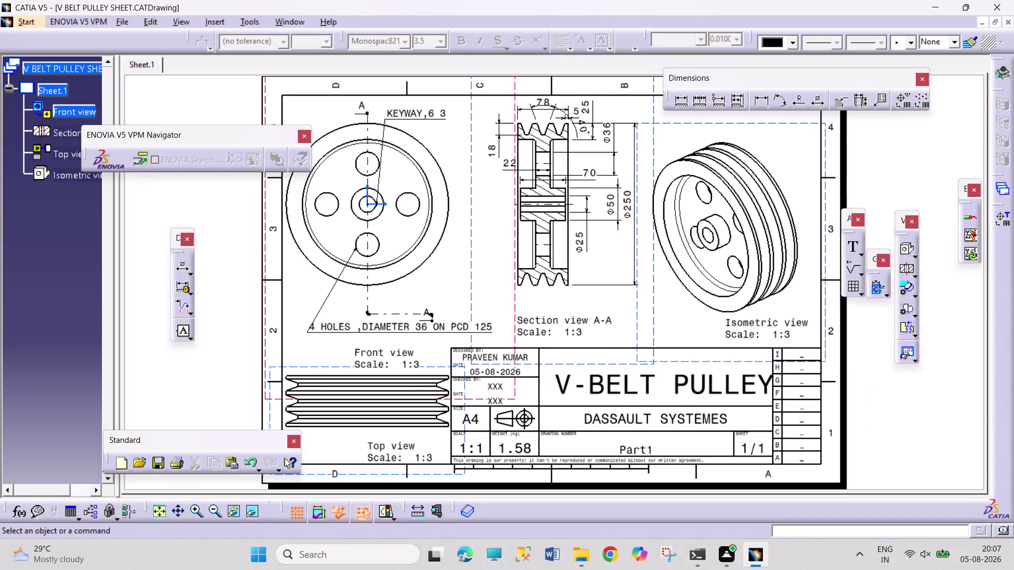
Close the V-belt pulley CATDrawing and CATPart windows.
drag(869, 379, 941, 436)
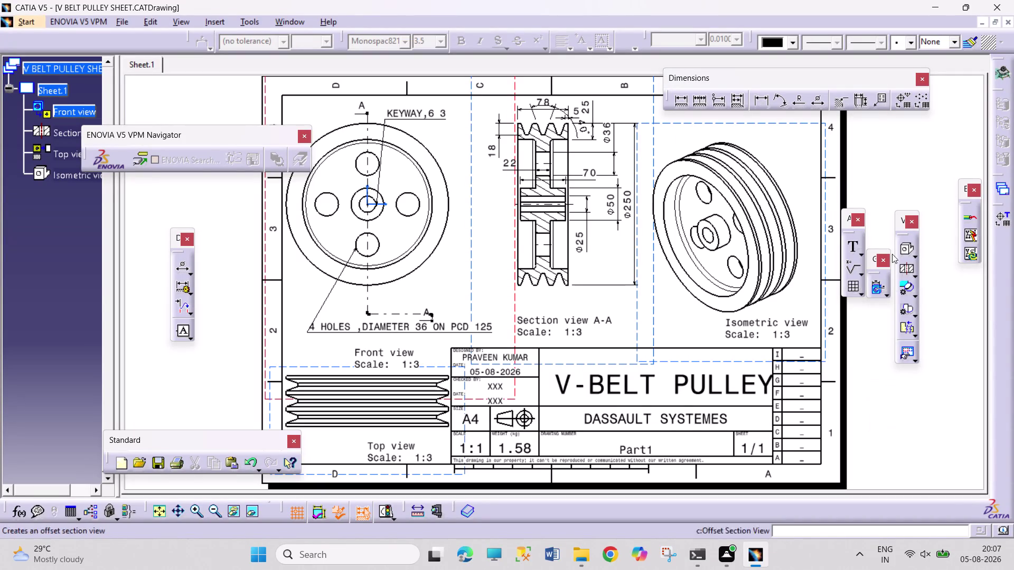
click(1007, 20)
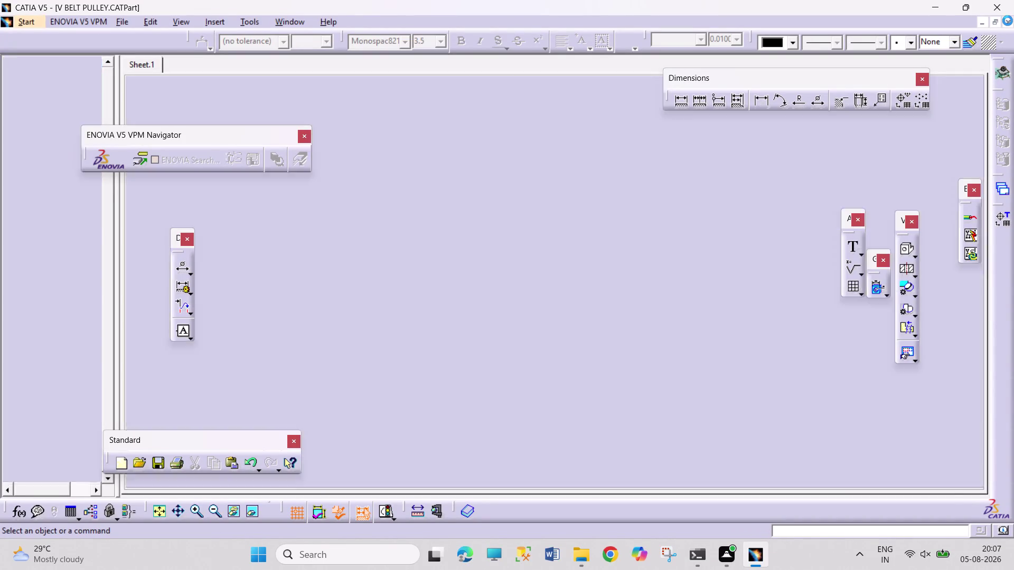
click(1008, 22)
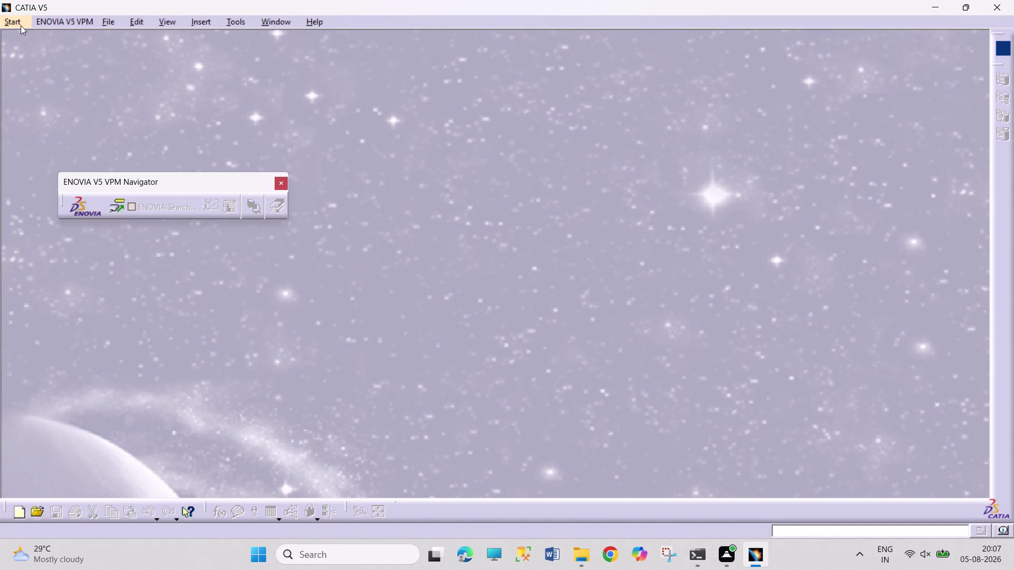
Create a new part from Start > Mechanical Design > Part Design.
click(21, 25)
click(35, 49)
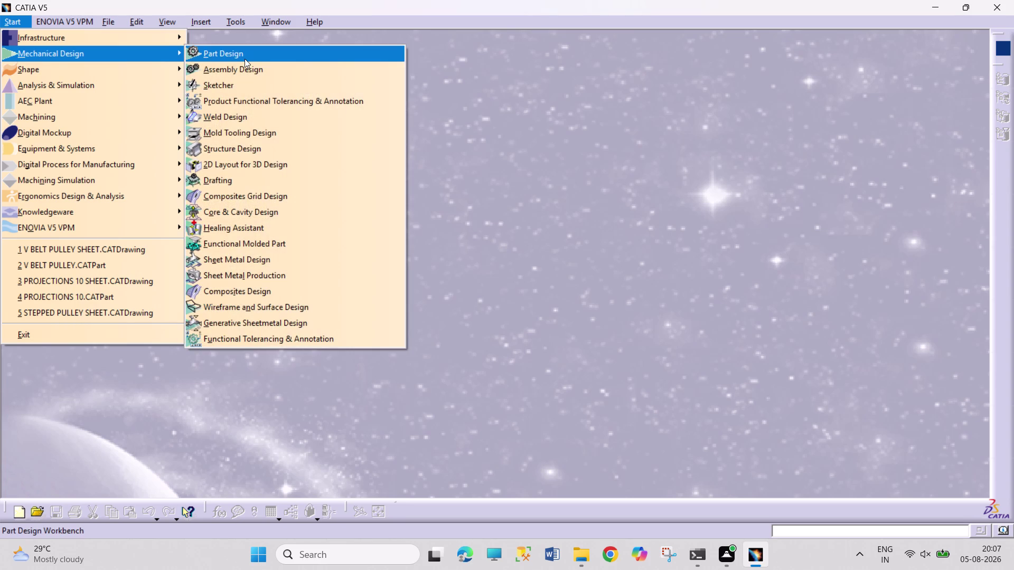
click(457, 89)
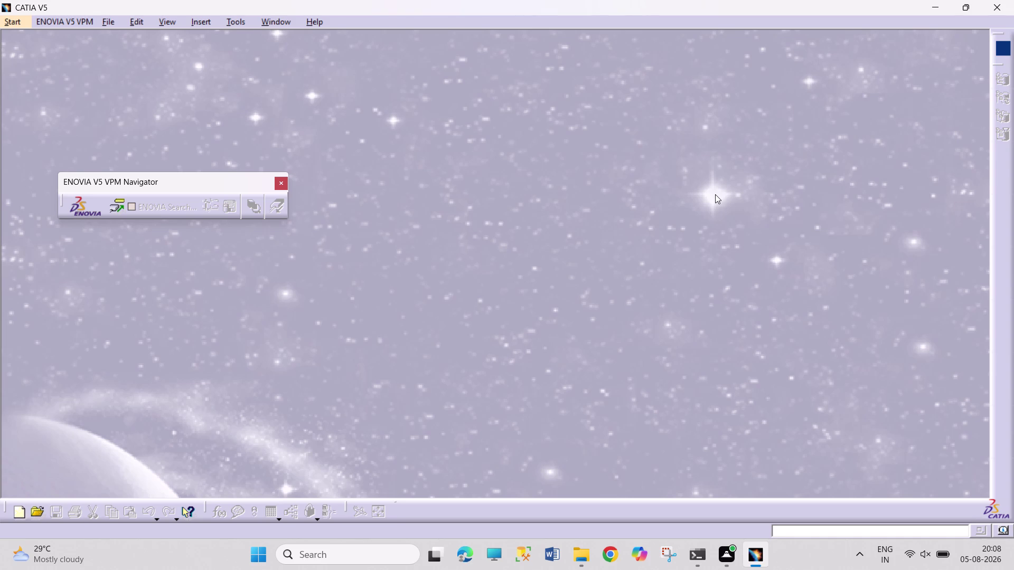
drag(482, 121, 564, 212)
drag(612, 82, 634, 168)
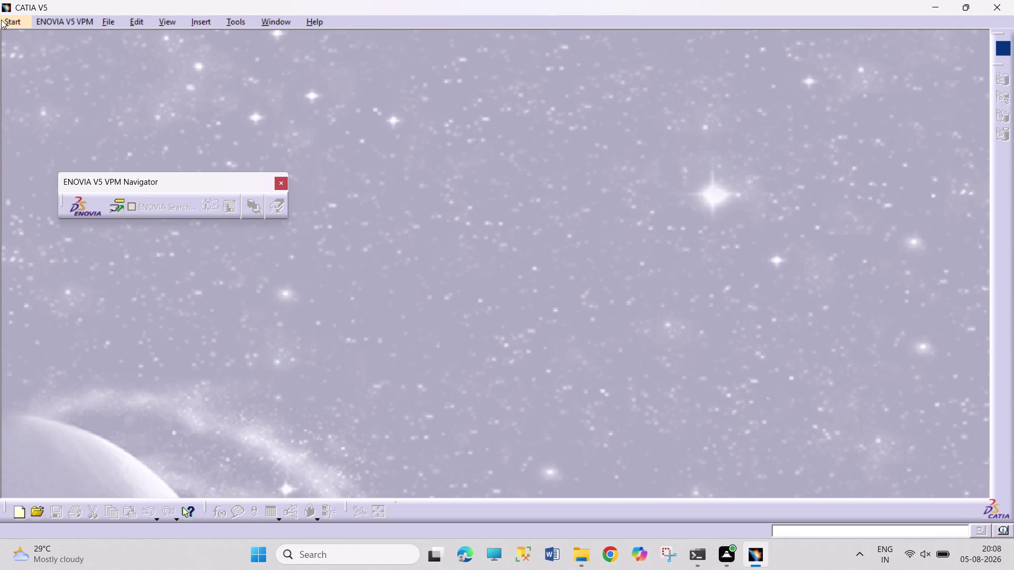
click(11, 23)
click(24, 54)
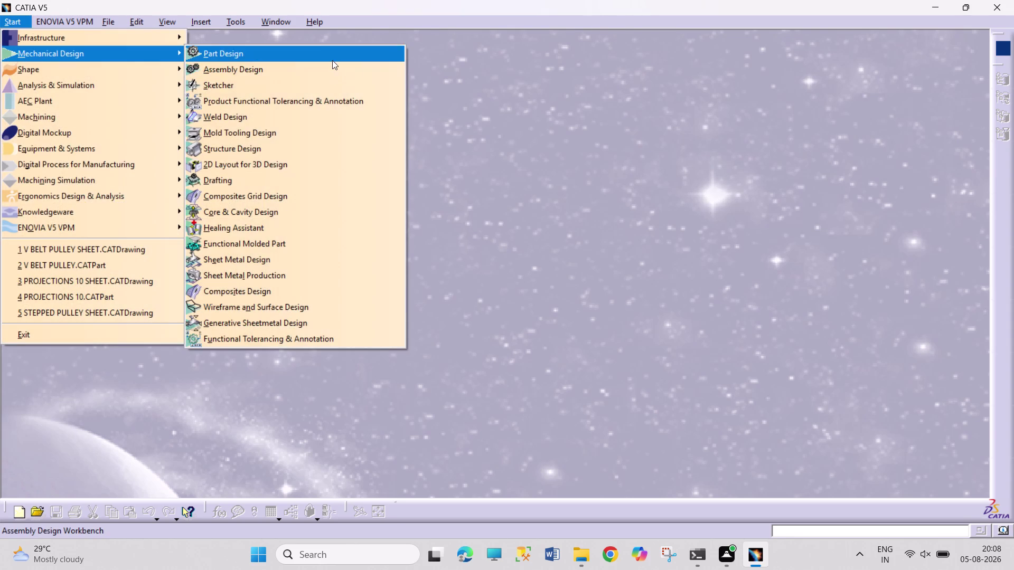
click(333, 60)
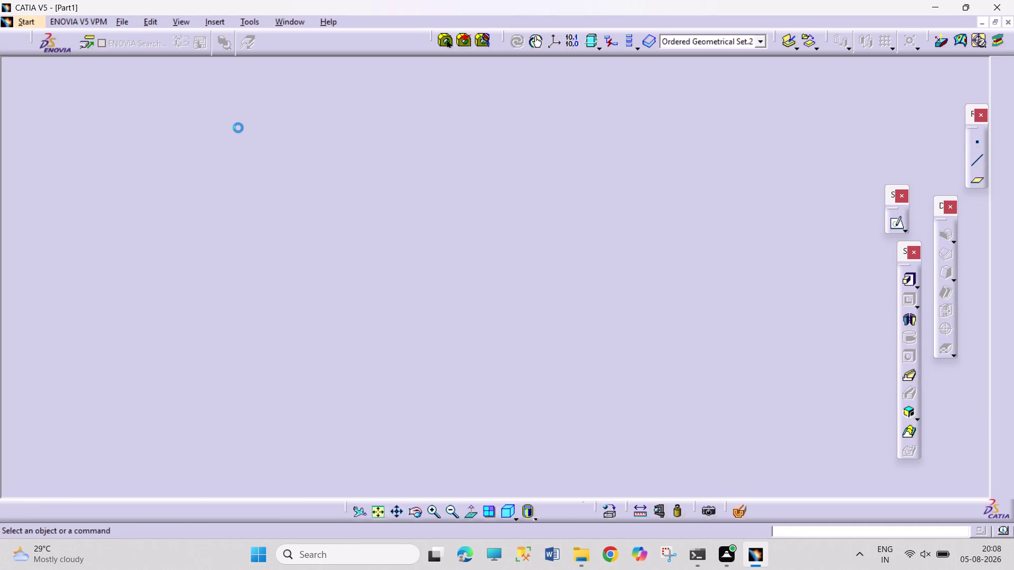
Open a new sketch on a chosen reference plane.
drag(234, 107, 525, 405)
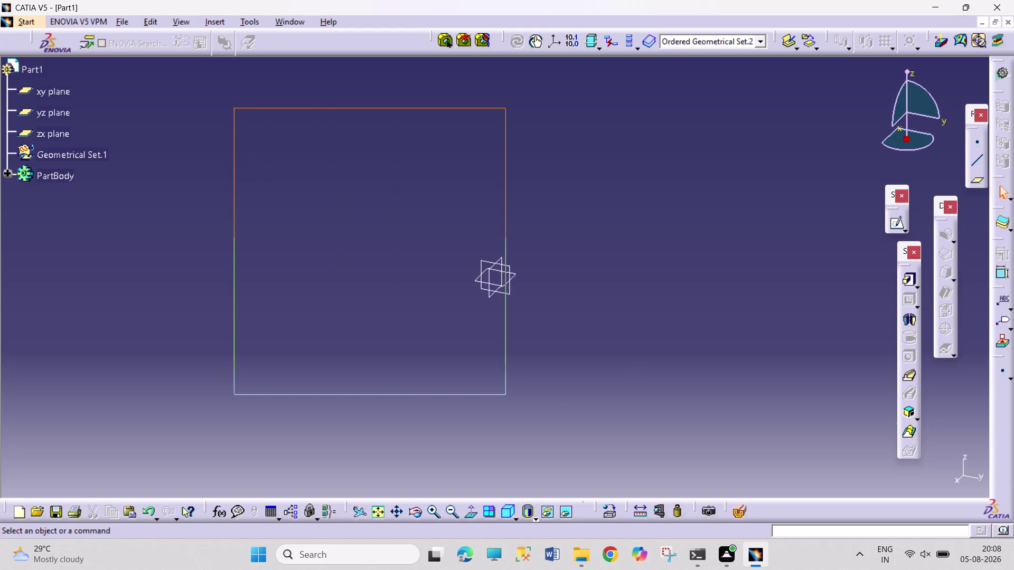
drag(525, 404, 633, 471)
click(525, 204)
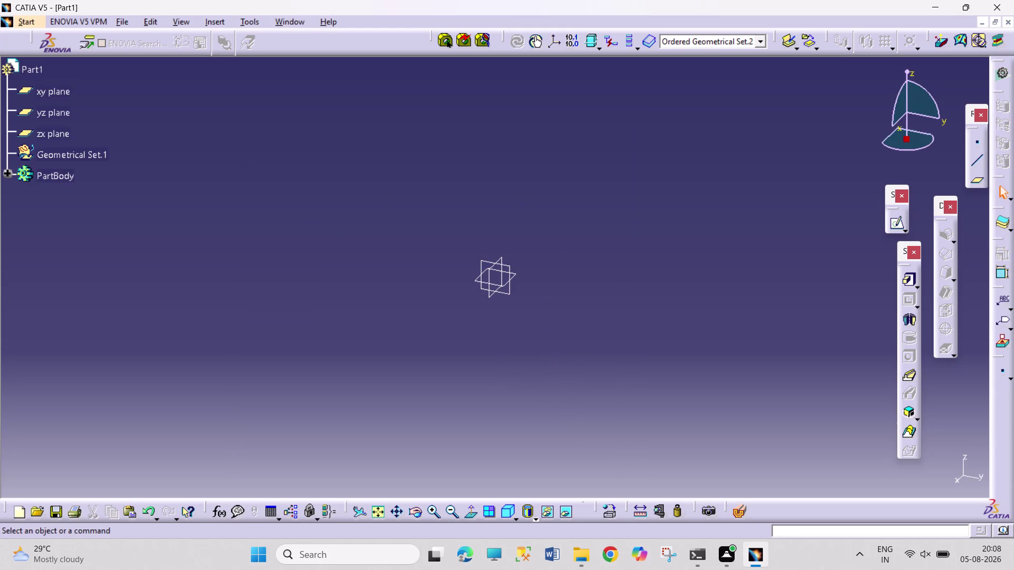
drag(420, 184, 585, 418)
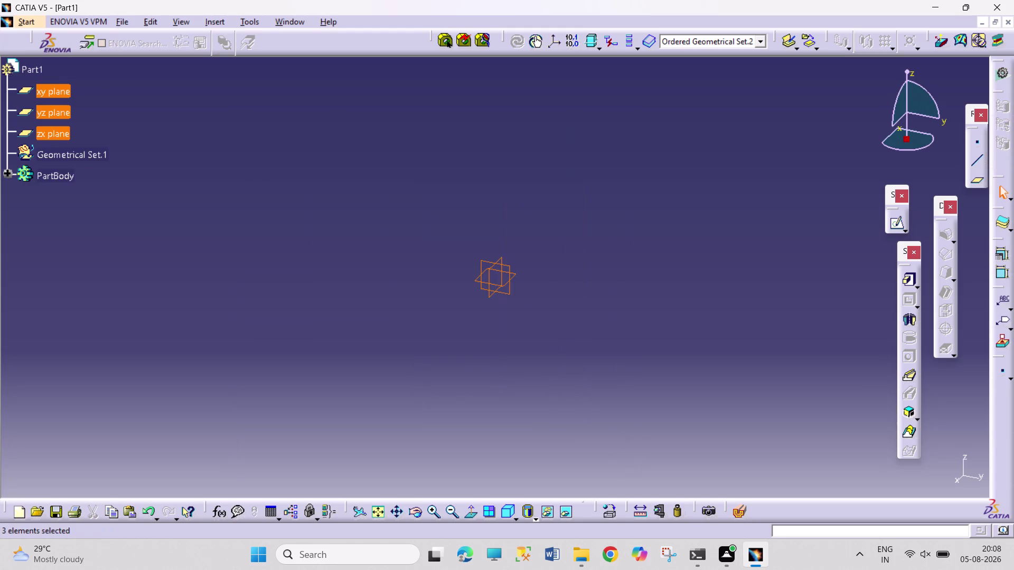
click(535, 389)
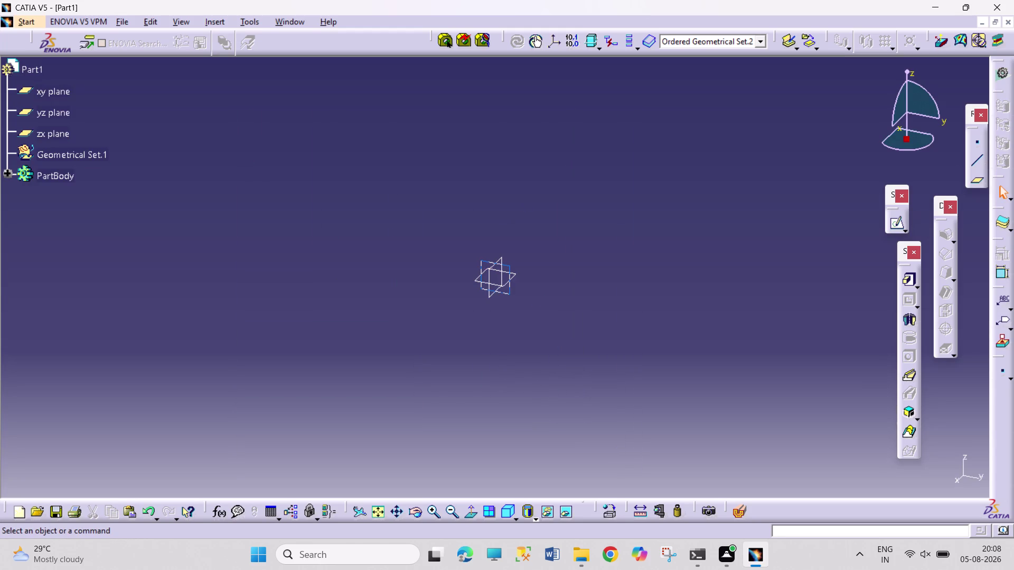
click(507, 288)
click(892, 223)
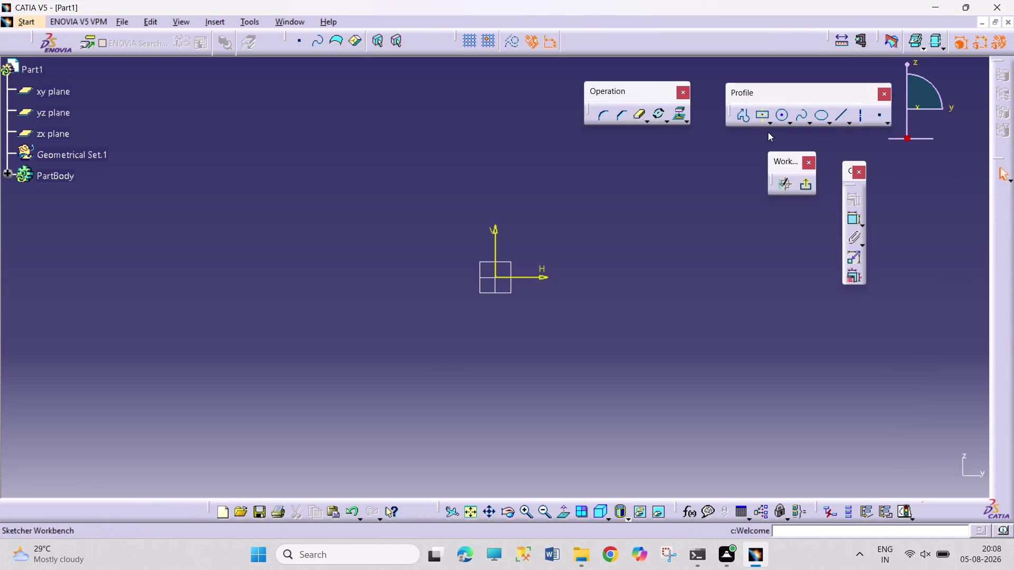
Draw two concentric circles centred on the origin and exit the sketch.
click(784, 113)
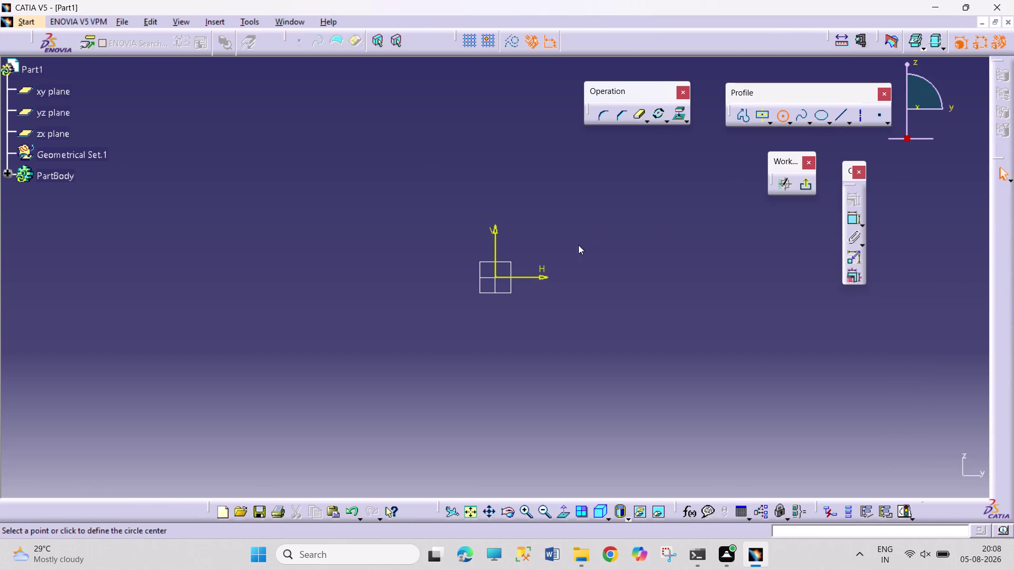
drag(494, 277, 497, 281)
click(572, 403)
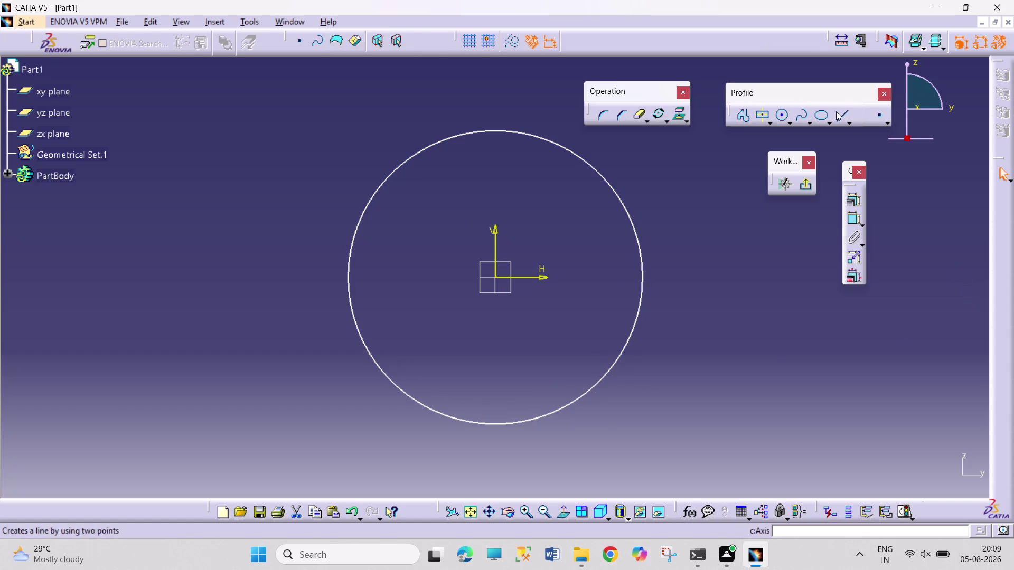
click(784, 117)
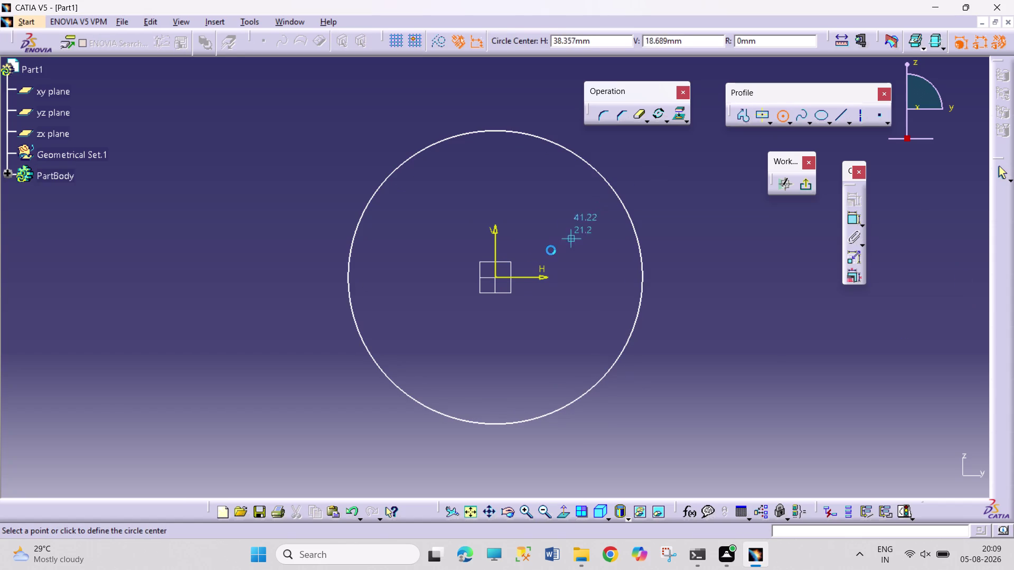
click(494, 275)
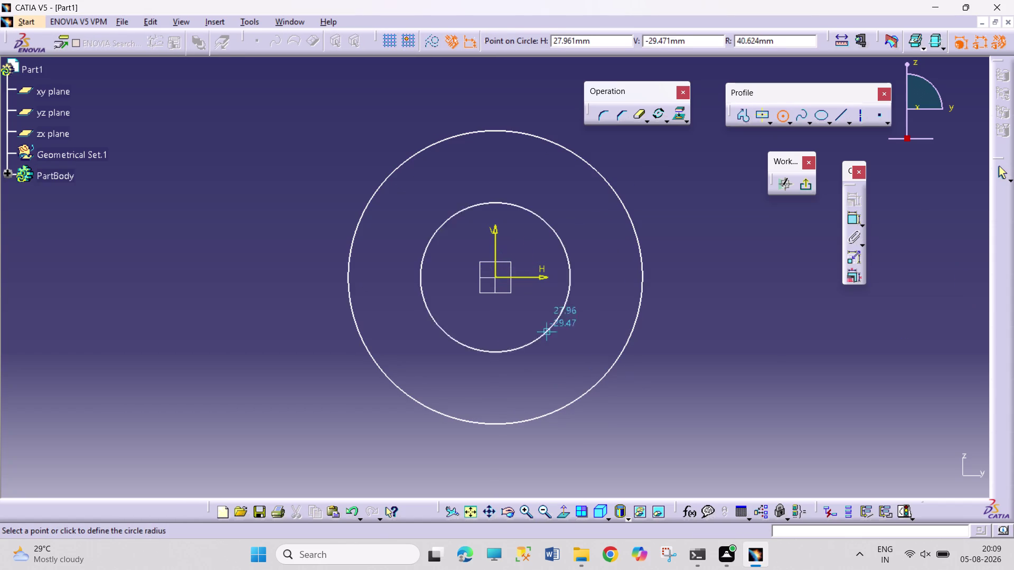
drag(561, 364, 567, 361)
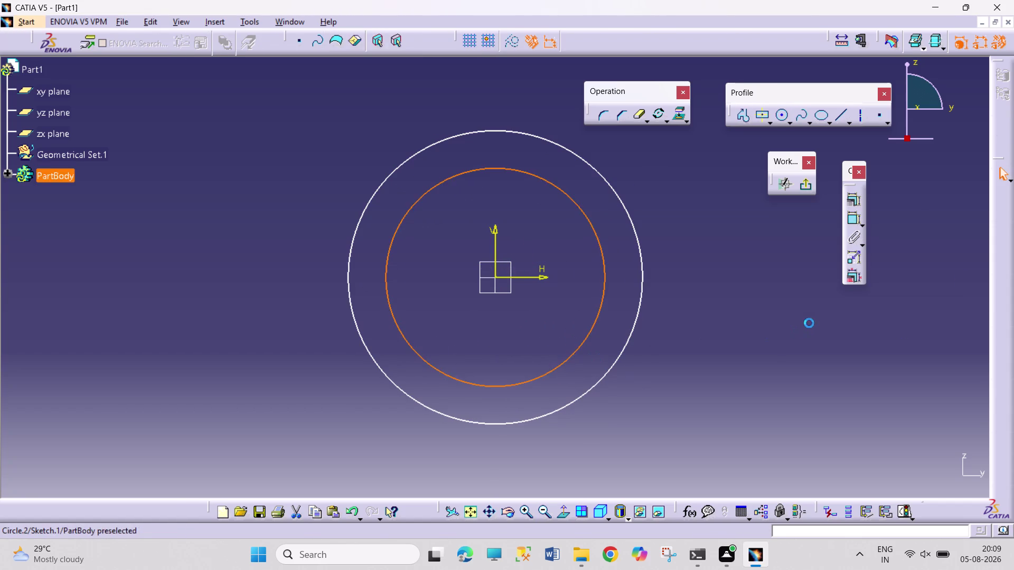
click(803, 189)
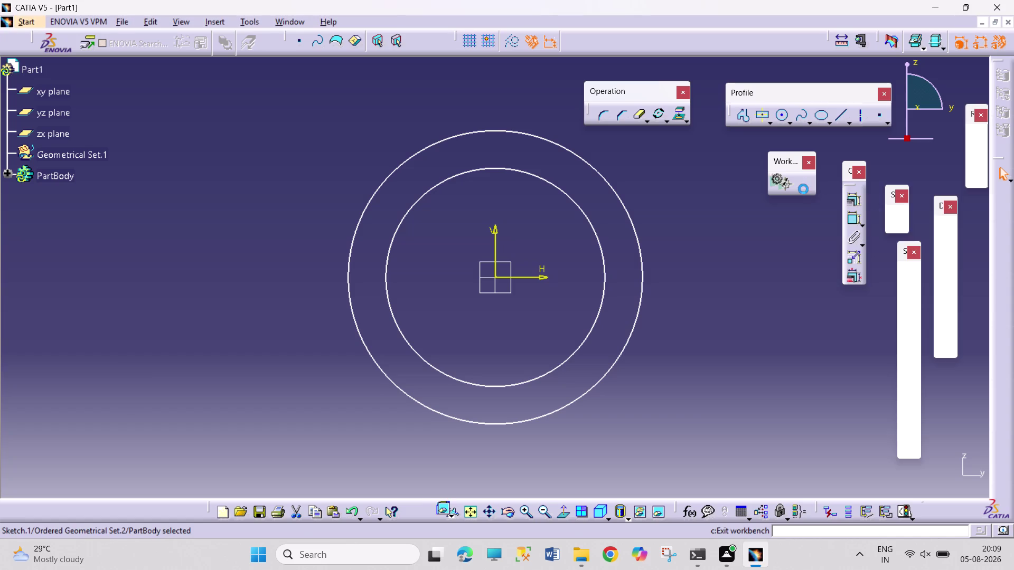
click(903, 280)
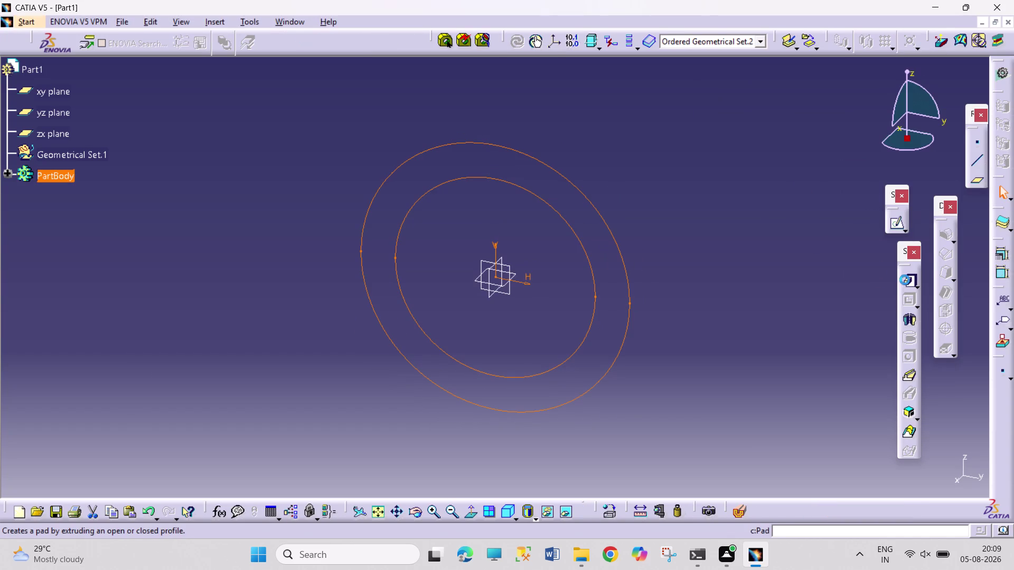
Pad the ring sketch 20 mm with Mirrored extent enabled.
click(606, 310)
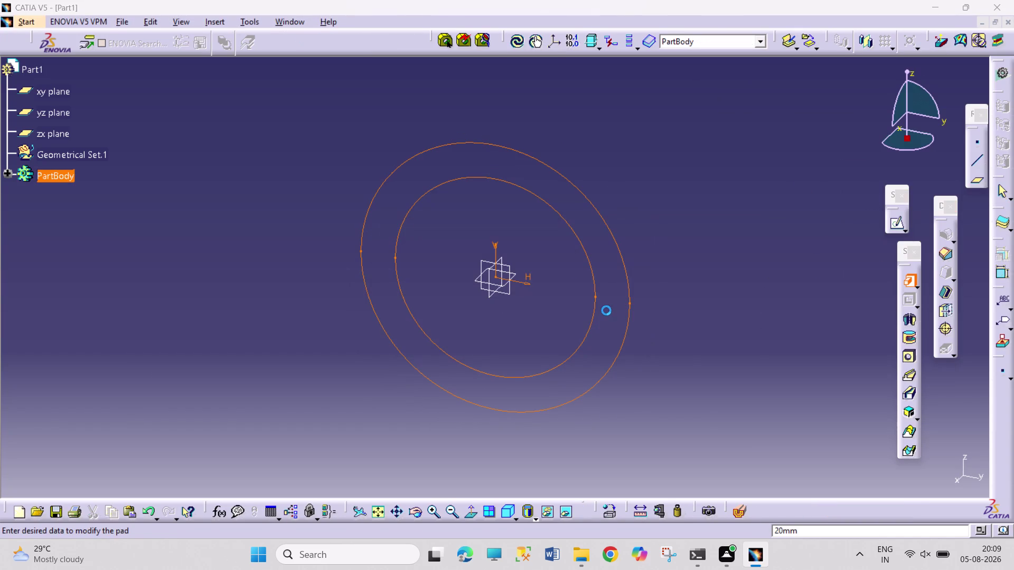
click(832, 412)
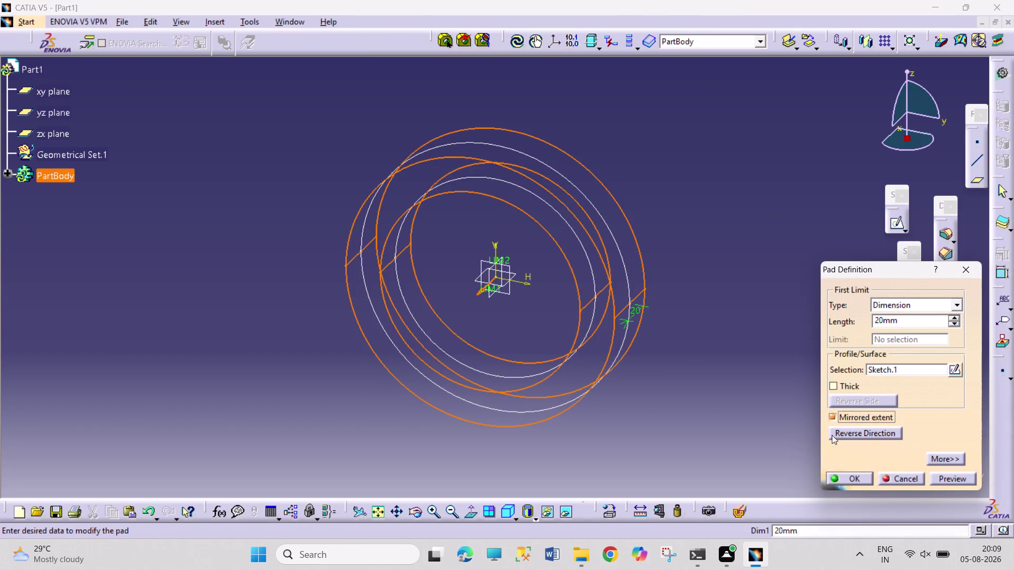
click(836, 481)
click(753, 378)
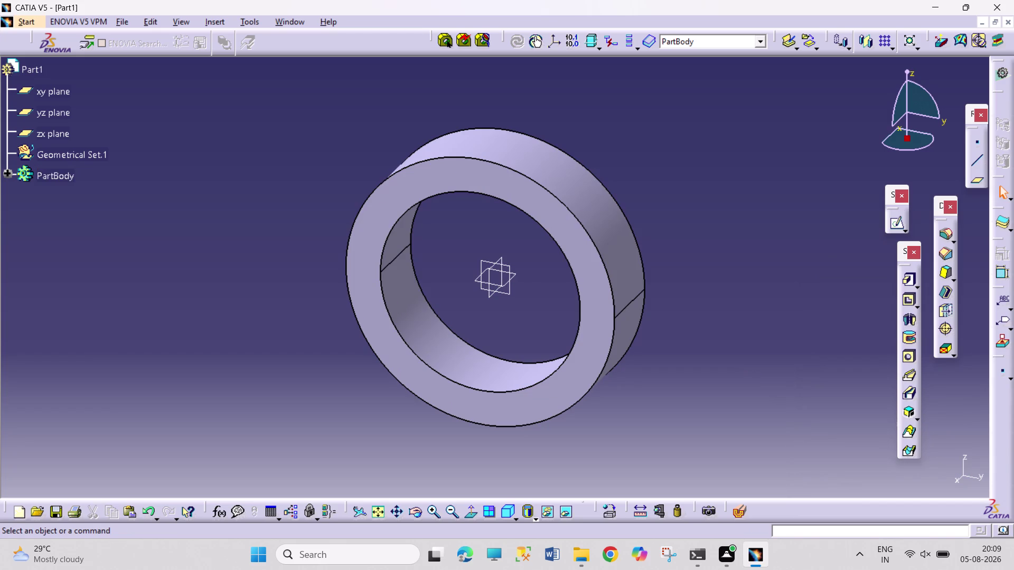
click(496, 297)
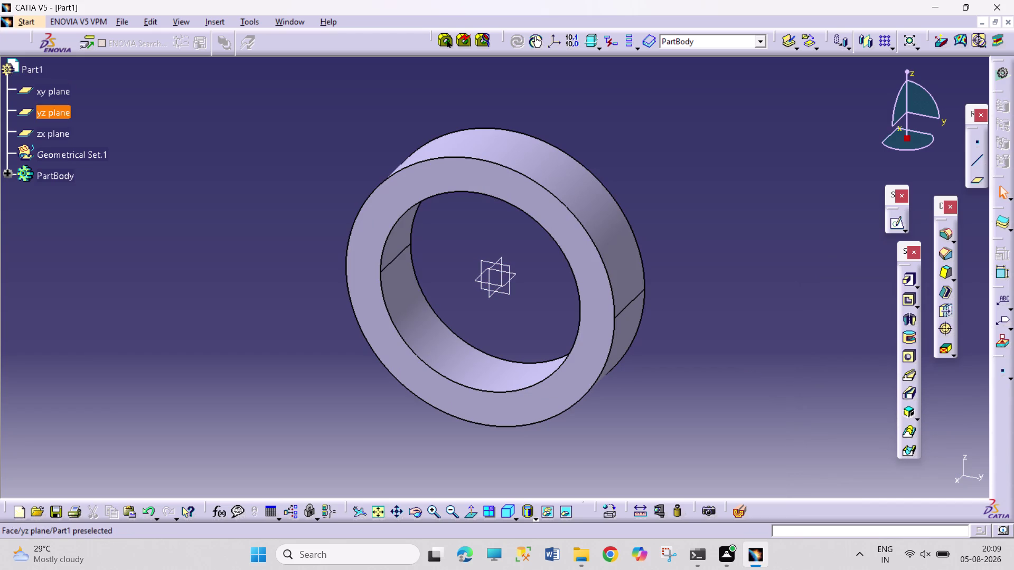
Sketch a small circle at the origin on the yz plane, then exit the sketch.
click(493, 298)
click(887, 226)
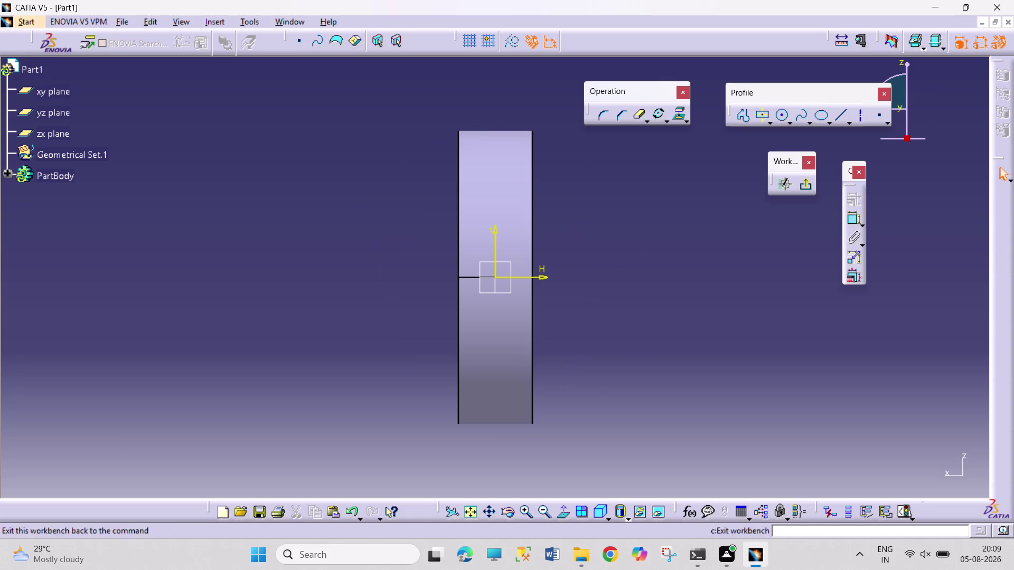
click(779, 118)
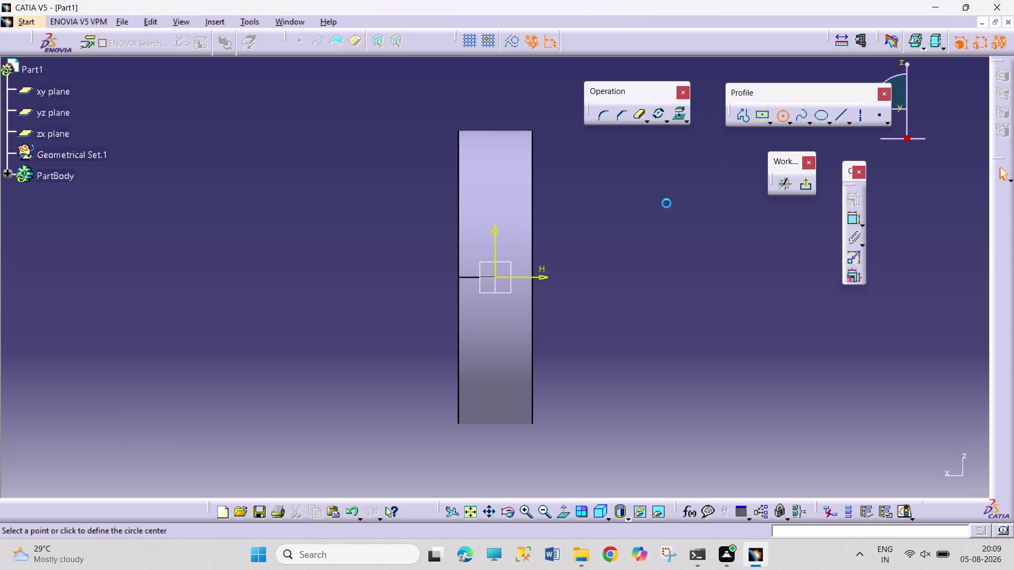
click(496, 276)
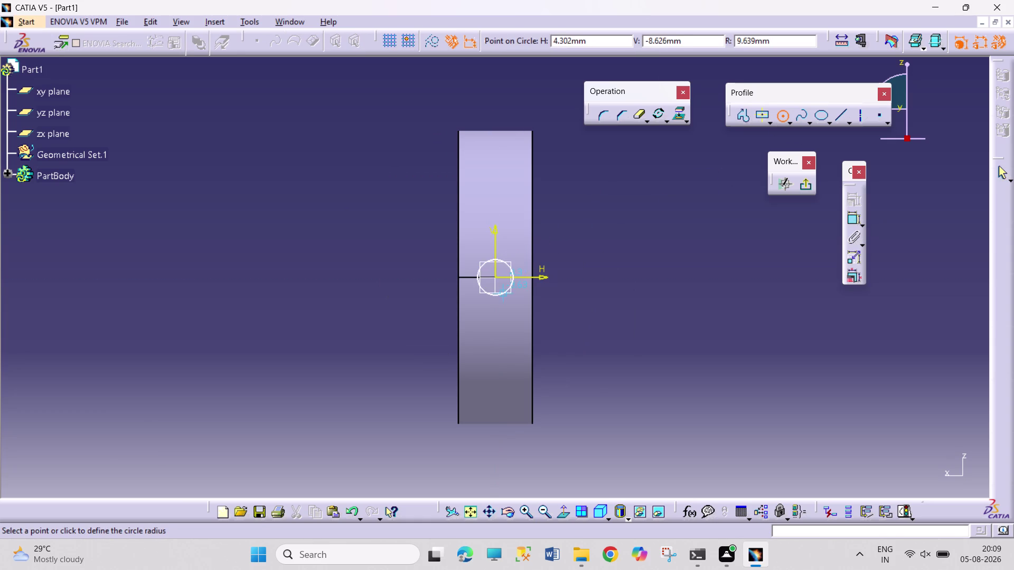
click(503, 295)
click(804, 187)
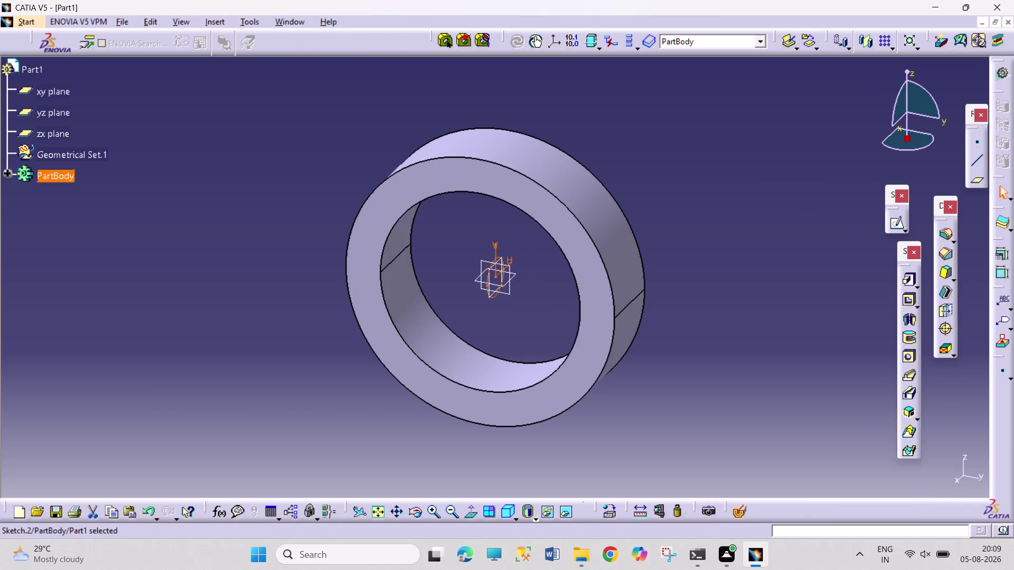
click(906, 299)
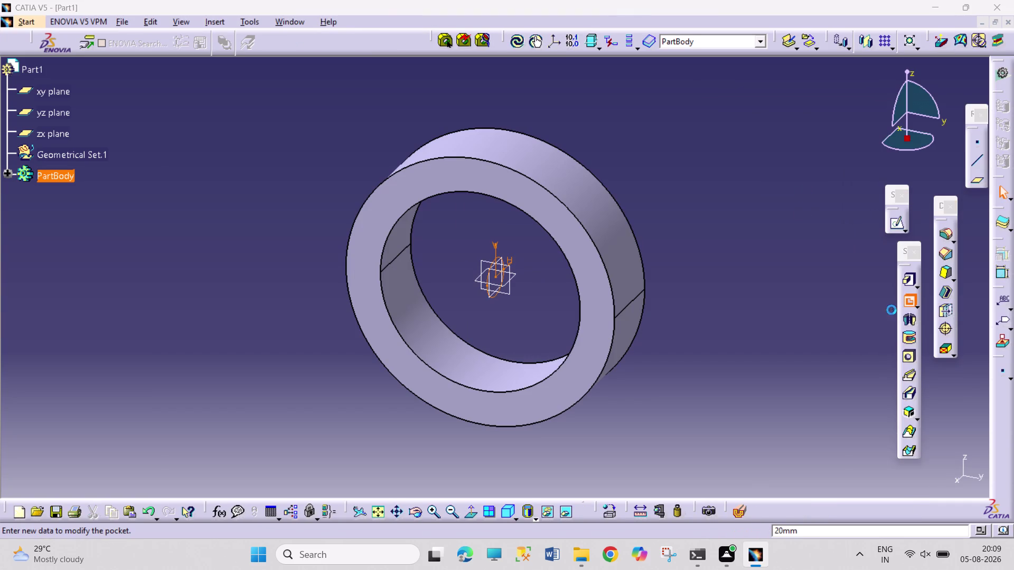
Pocket Sketch.2 to 83 mm depth with Mirrored extent, cutting two opposite holes.
click(840, 422)
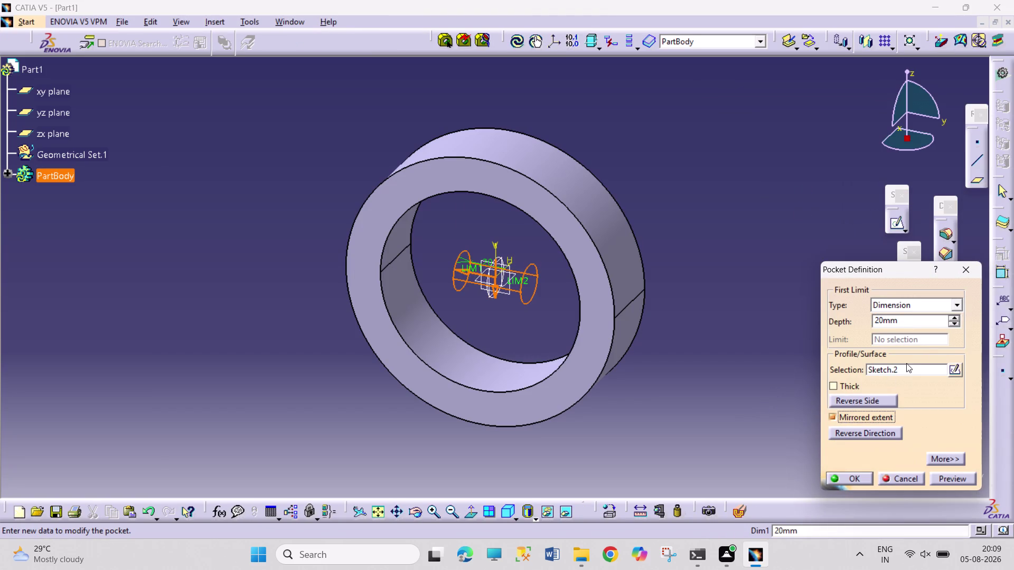
click(955, 318)
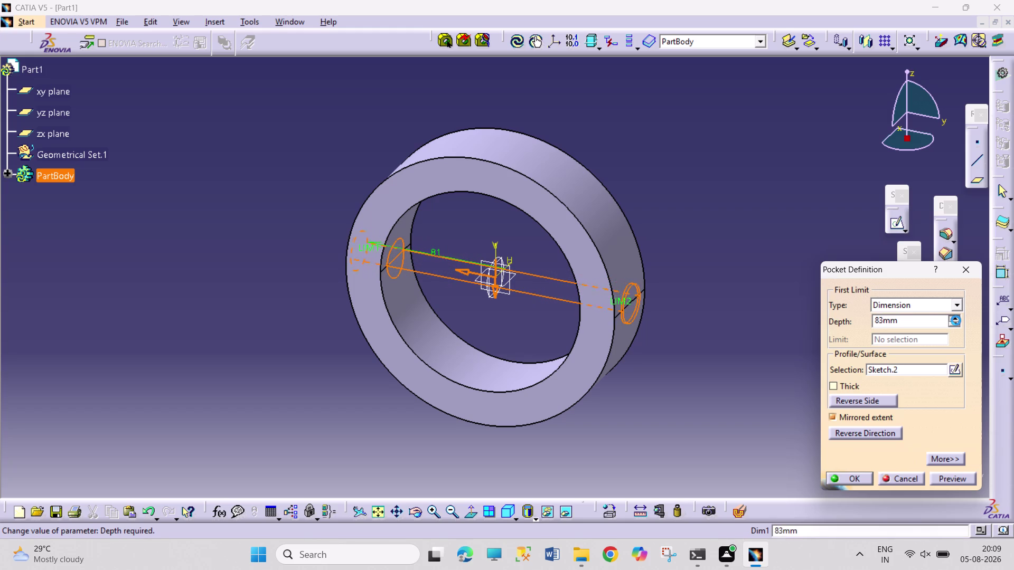
click(835, 482)
click(751, 384)
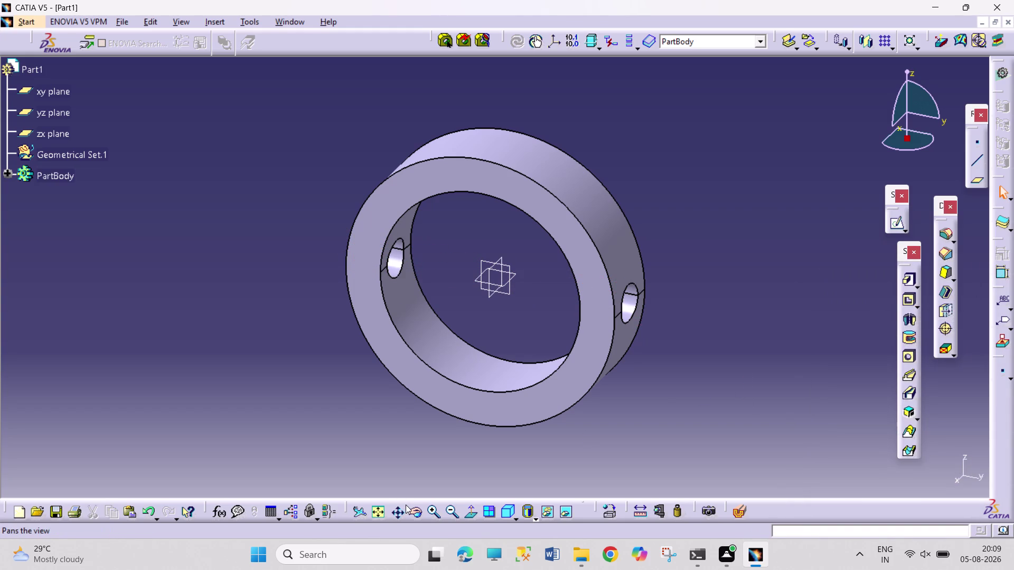
drag(410, 513, 410, 508)
Sketch a small circle at the origin on the xy plane and exit the sketch.
click(691, 413)
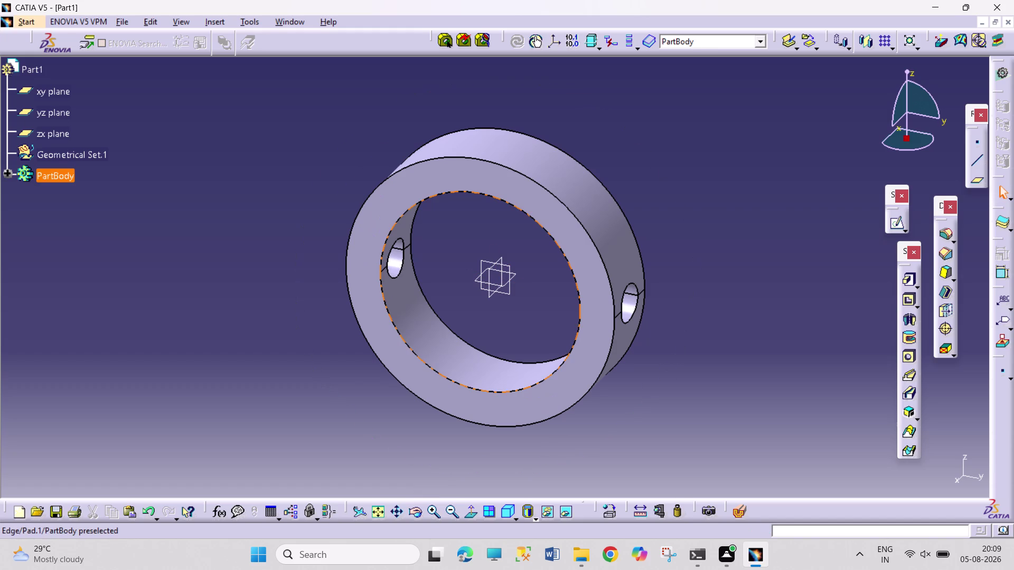
click(517, 276)
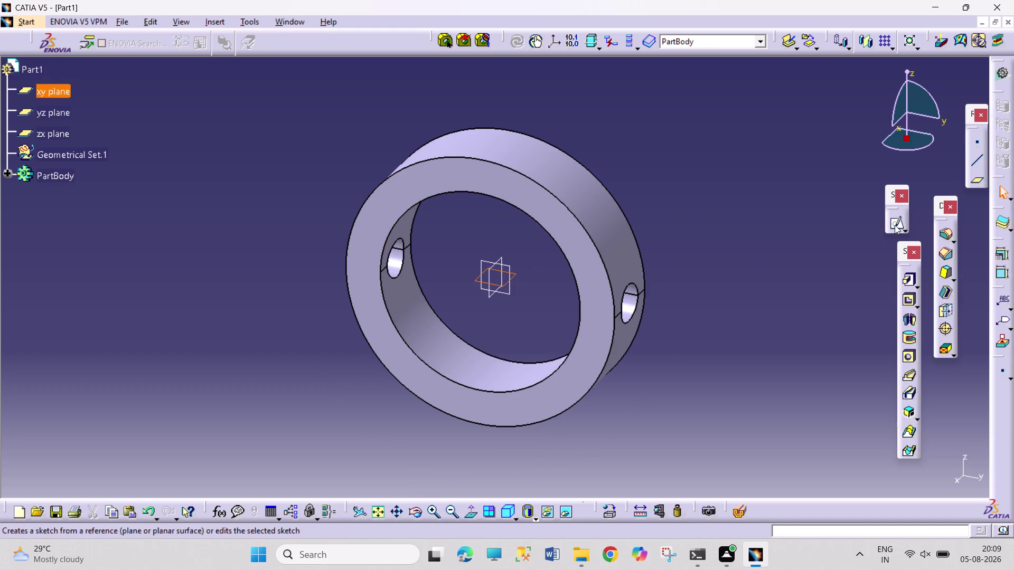
click(894, 225)
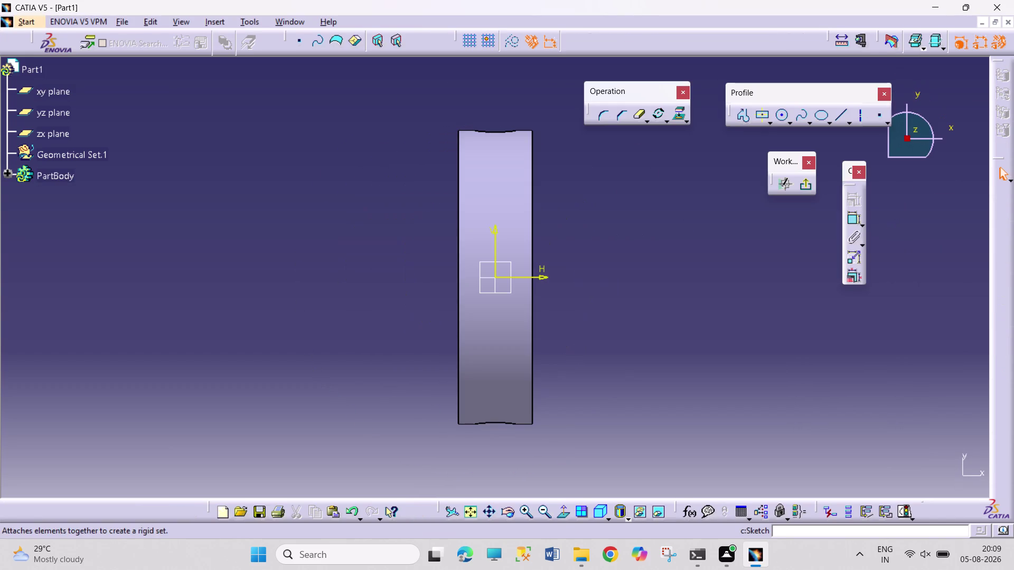
click(786, 119)
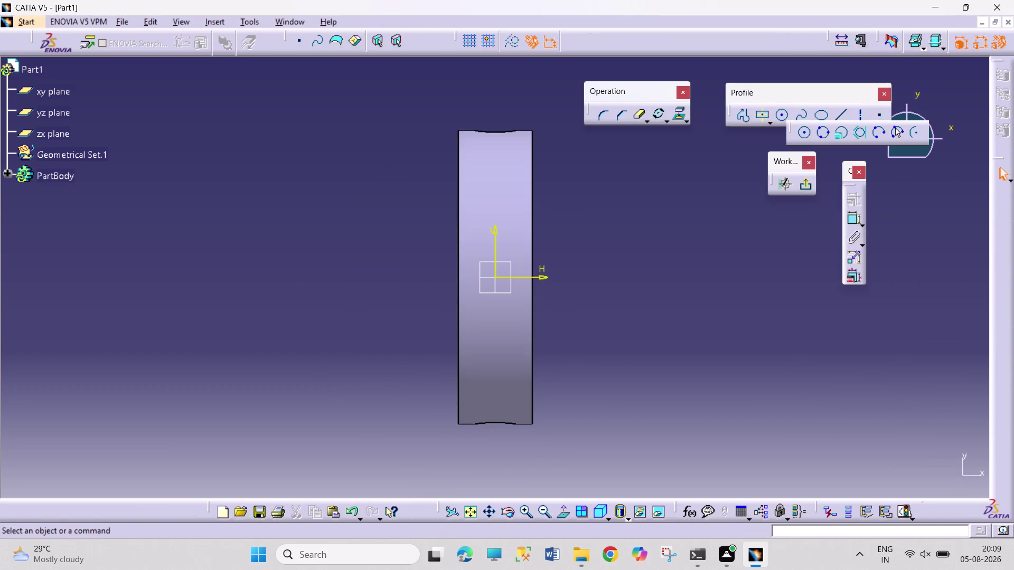
click(803, 132)
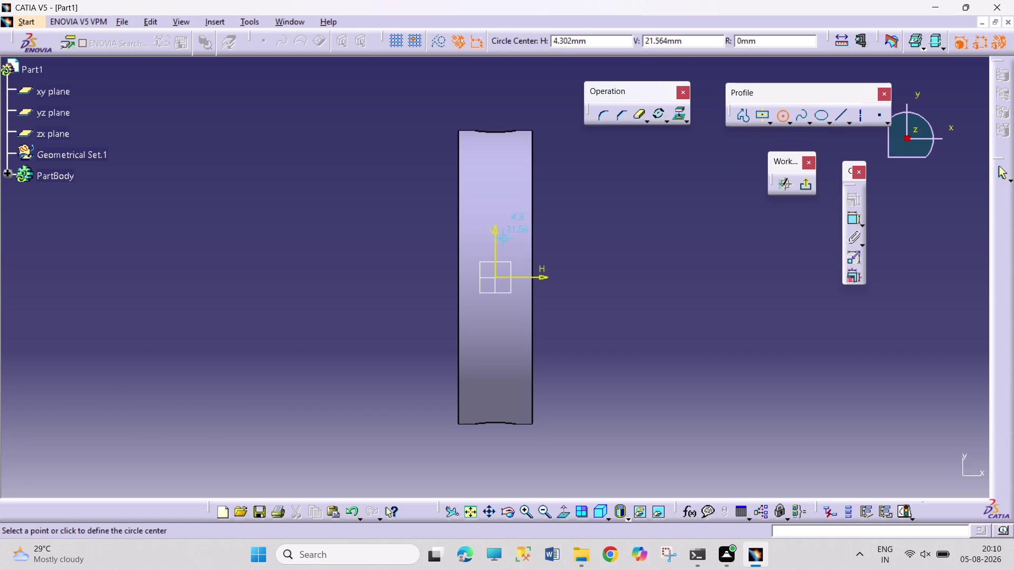
click(497, 277)
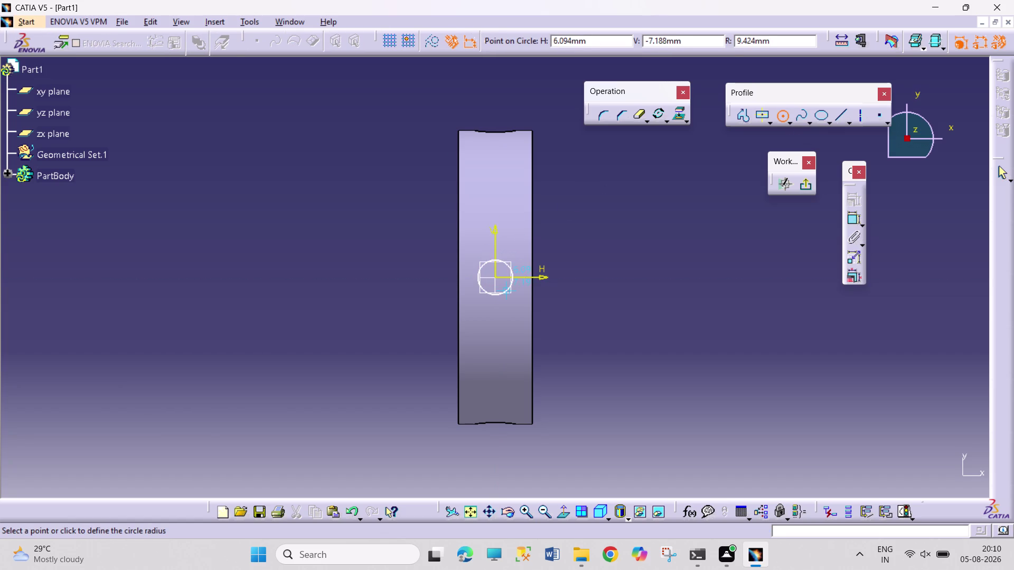
click(508, 293)
click(809, 186)
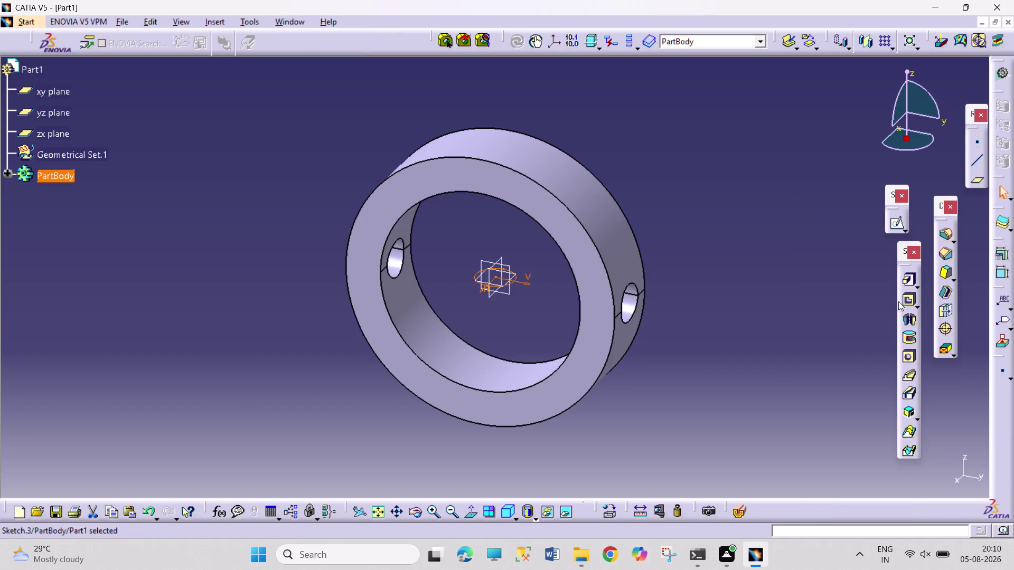
Pocket Sketch.3 to 88 mm depth with Mirrored extent, adding two perpendicular holes.
click(905, 303)
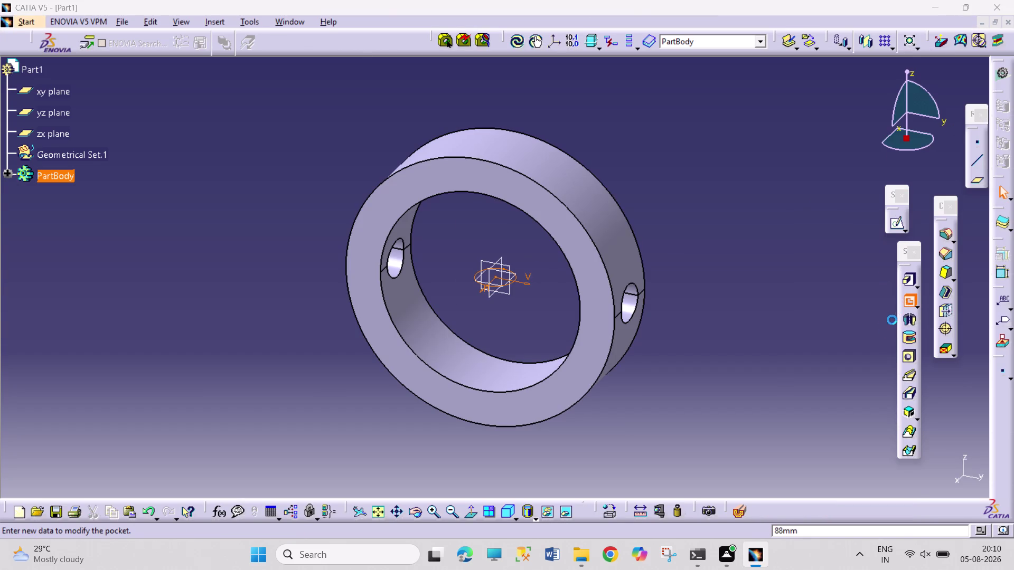
click(859, 415)
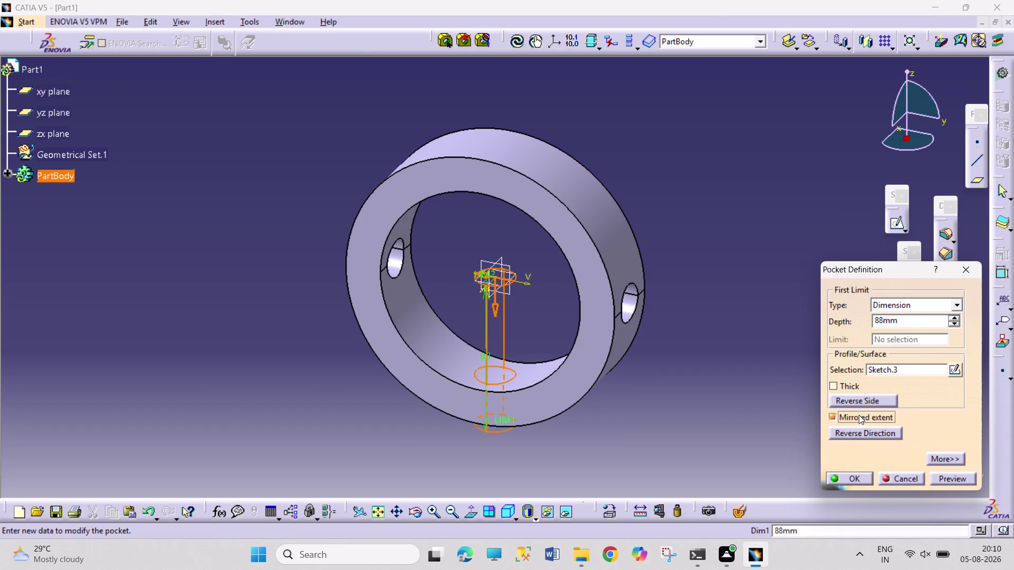
click(844, 473)
click(777, 369)
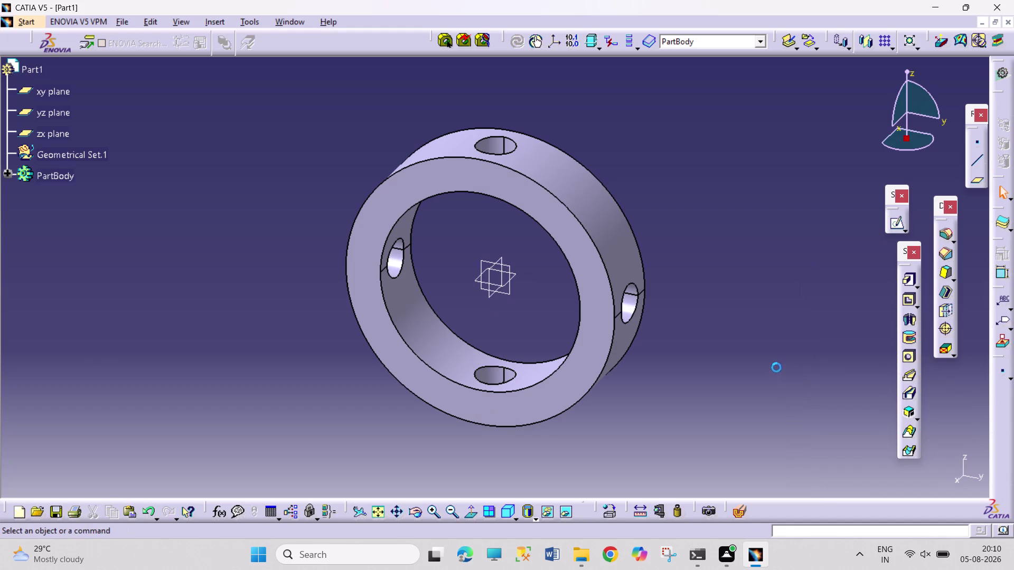
click(417, 513)
Orbit the ring to inspect the holes, then fit it all in view.
drag(737, 392, 583, 356)
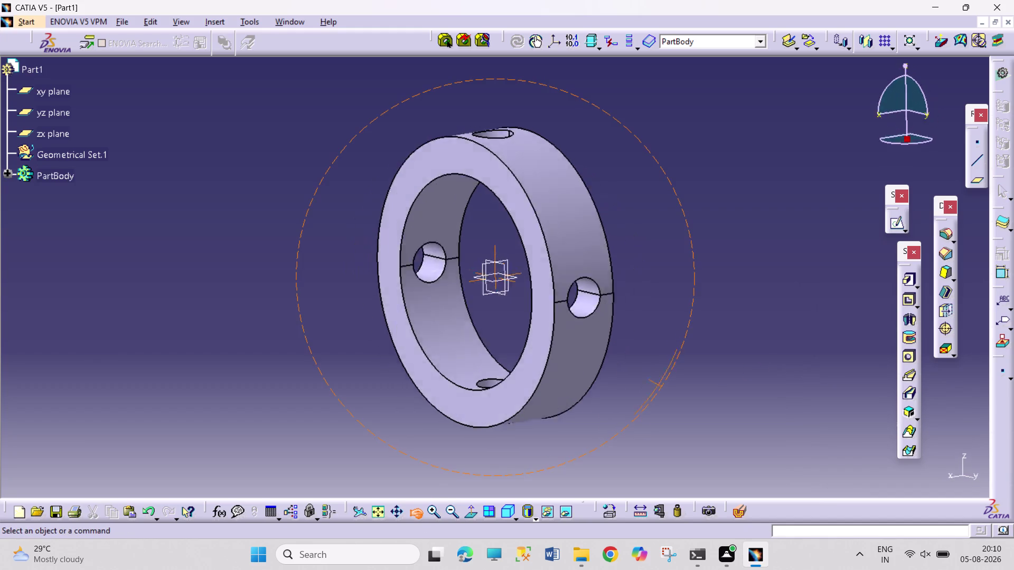
drag(583, 356, 415, 471)
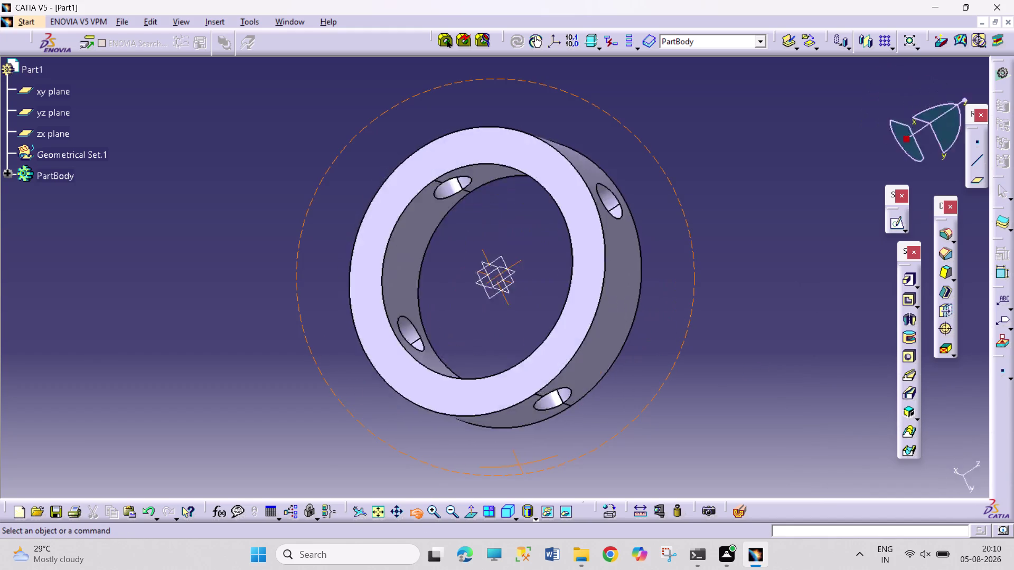
drag(416, 471, 606, 394)
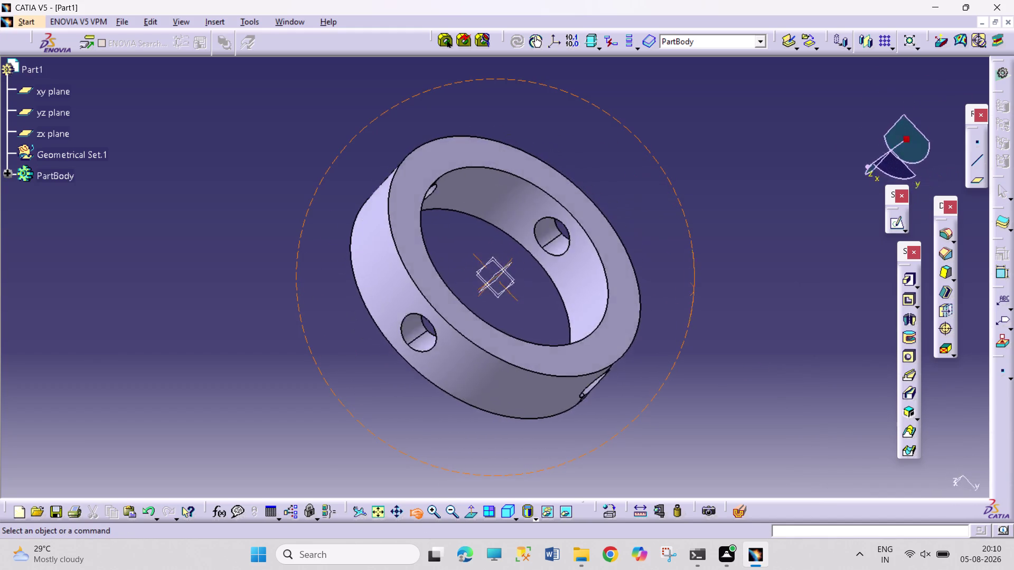
drag(606, 394, 674, 256)
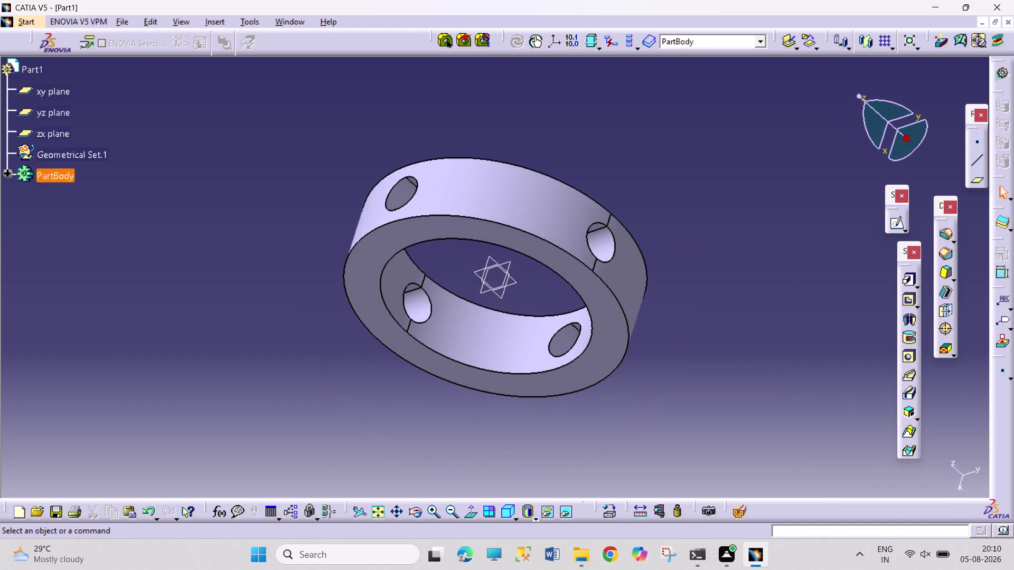
click(377, 512)
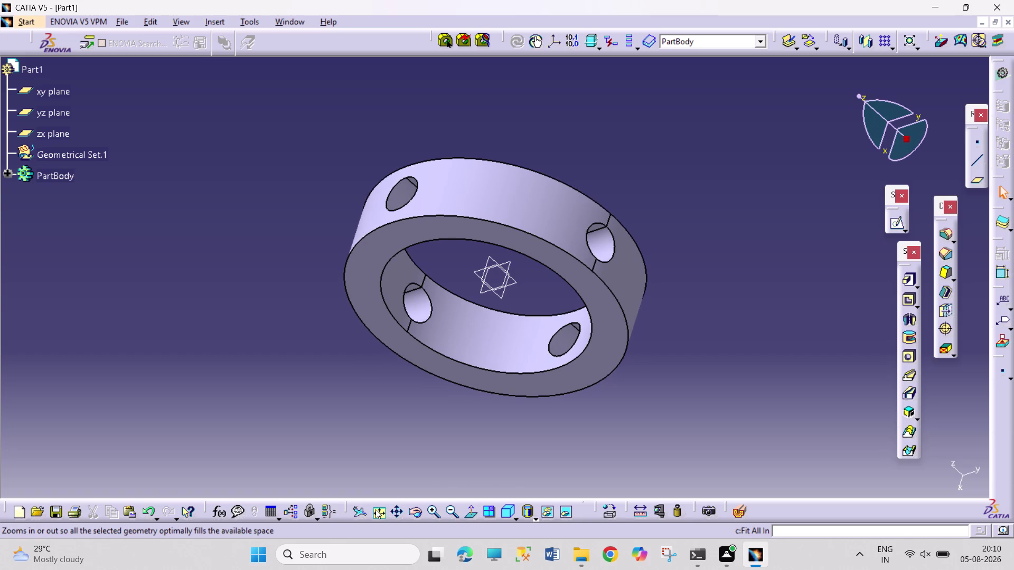
click(374, 510)
Try the multi-view layout, then return to a single isometric view.
click(498, 509)
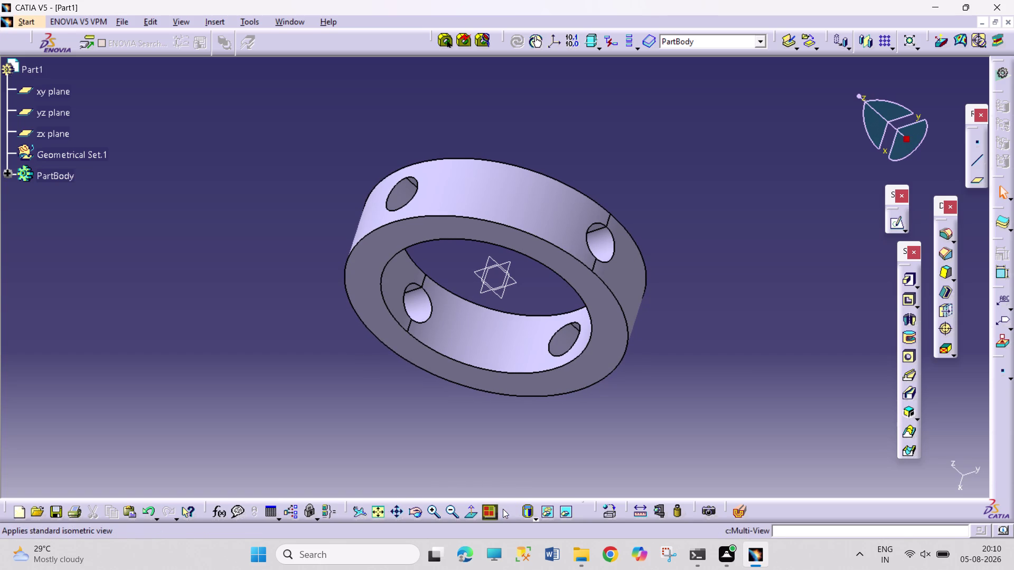
click(503, 508)
click(484, 507)
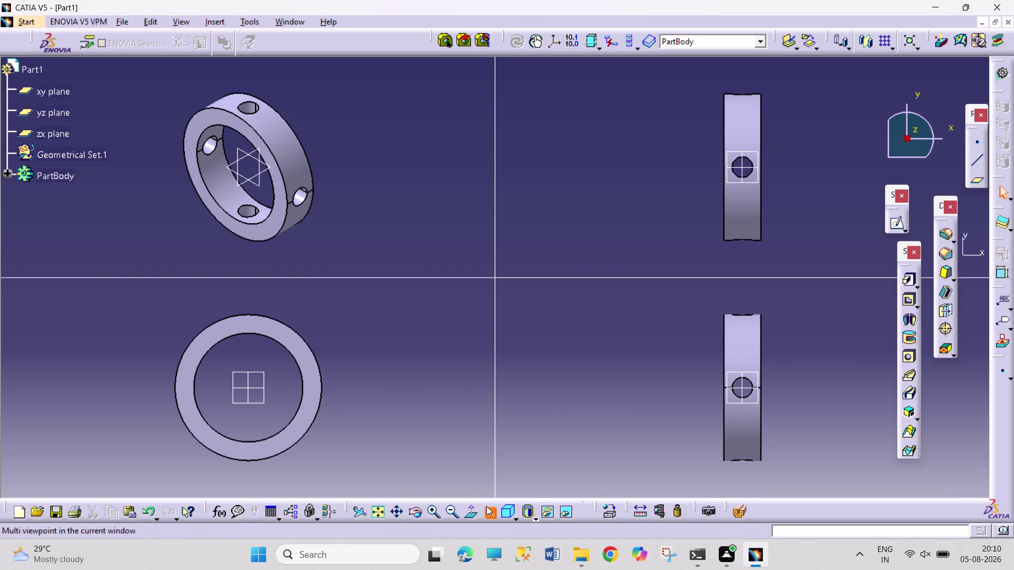
click(486, 506)
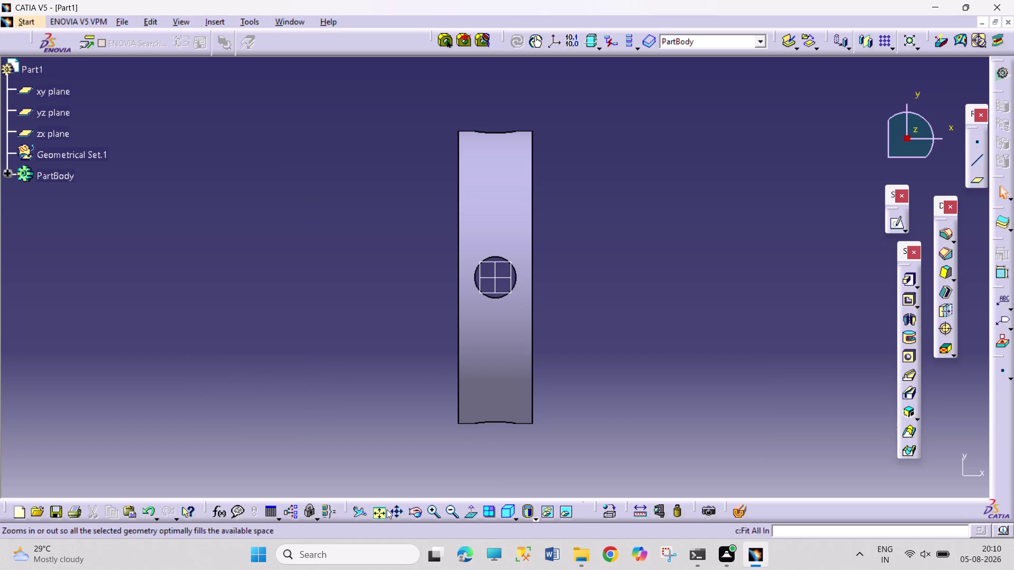
click(383, 510)
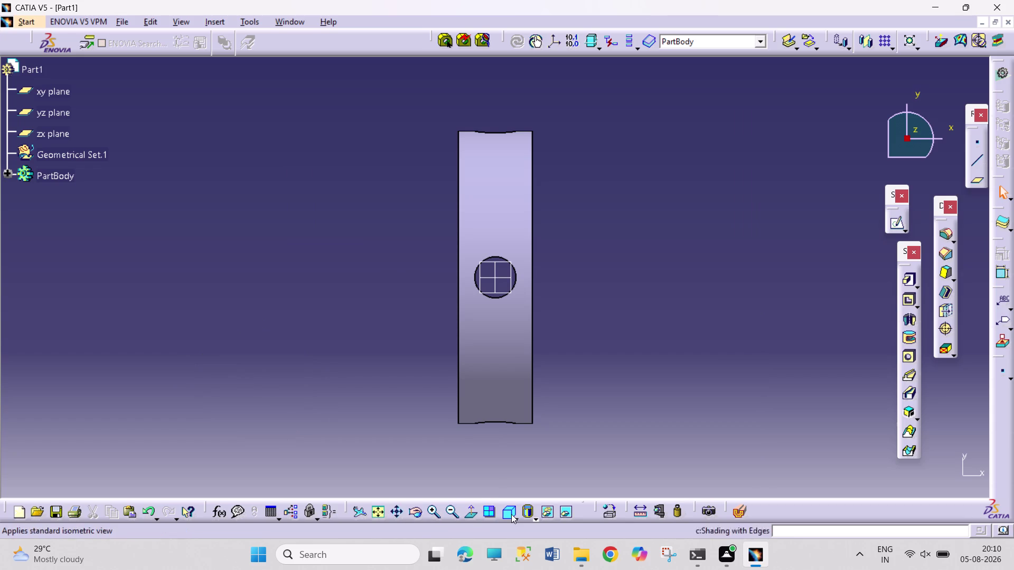
click(505, 516)
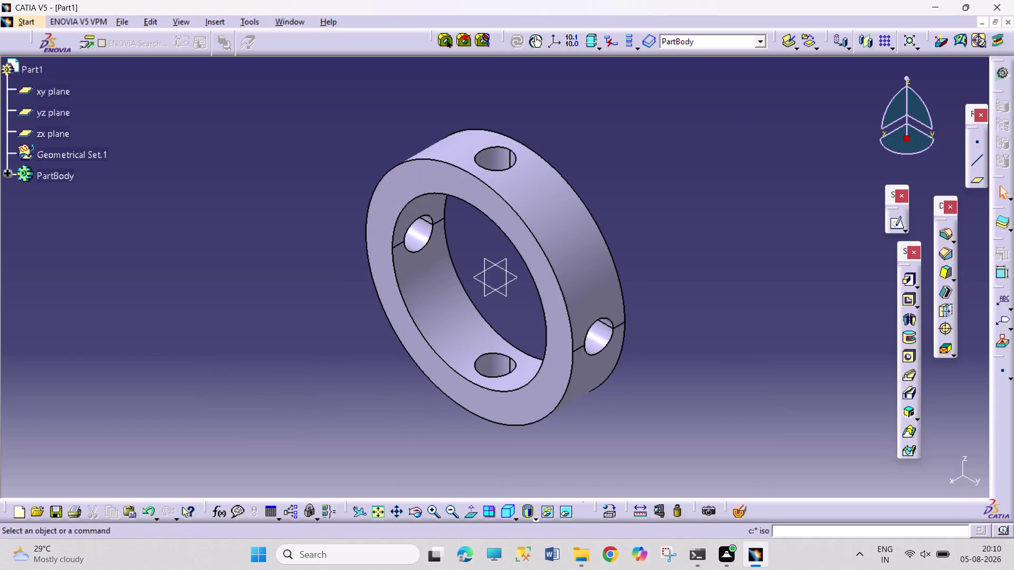
click(678, 362)
drag(689, 161, 829, 320)
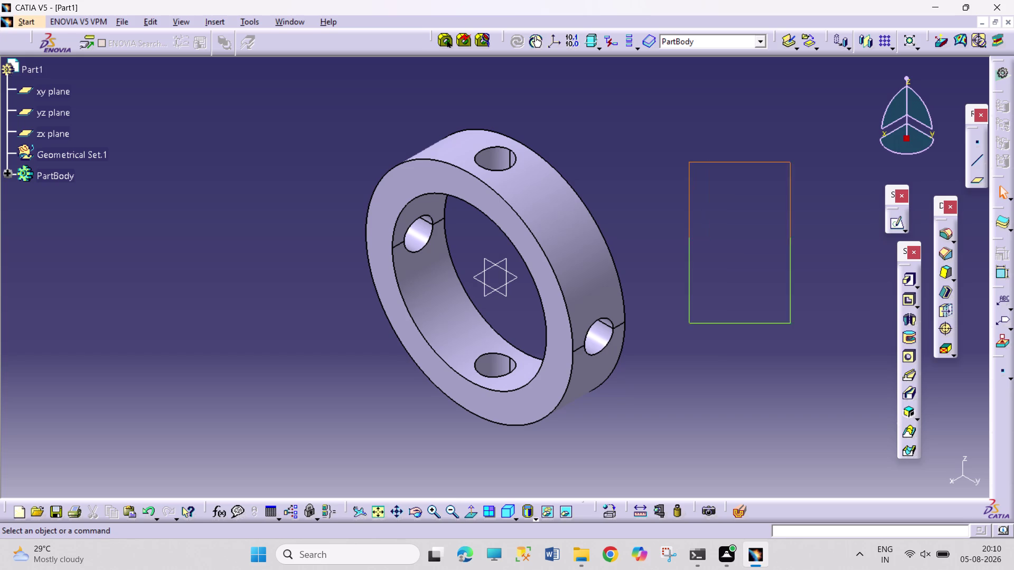
drag(829, 320, 869, 298)
drag(715, 106, 805, 258)
drag(747, 180, 788, 265)
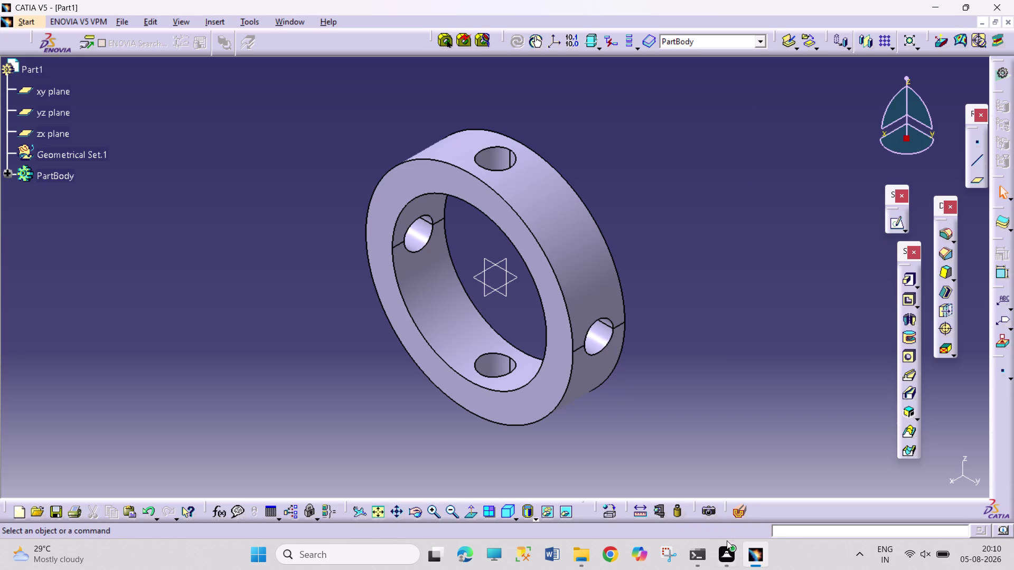
drag(645, 141, 699, 384)
drag(699, 384, 769, 446)
drag(283, 85, 672, 472)
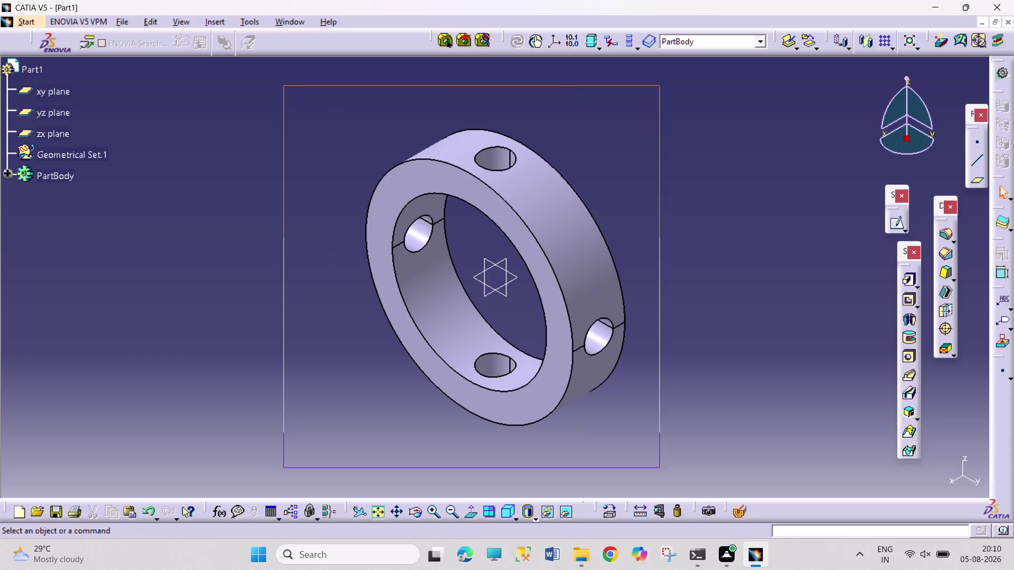
drag(672, 473, 710, 493)
click(680, 309)
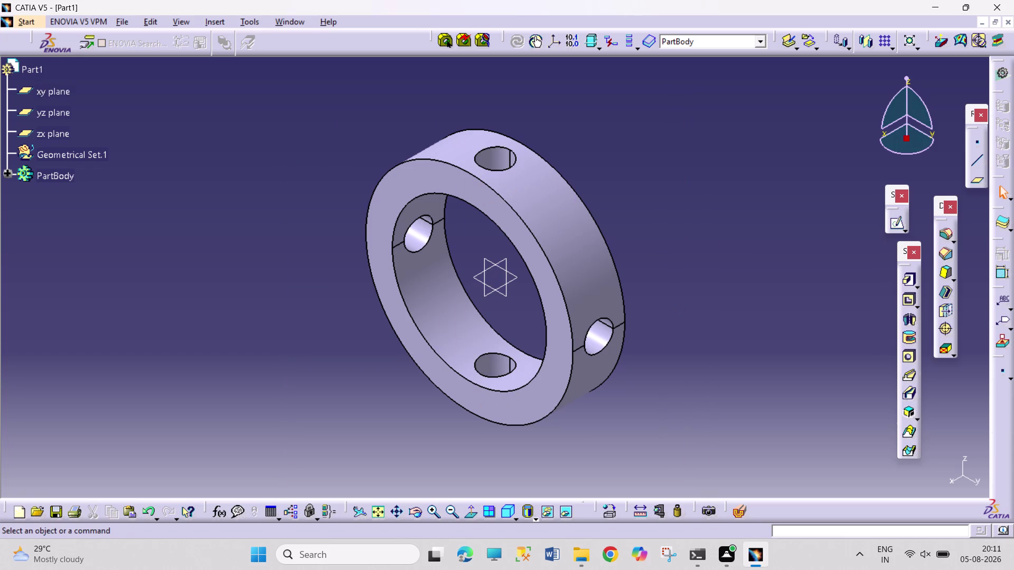
click(623, 320)
click(731, 330)
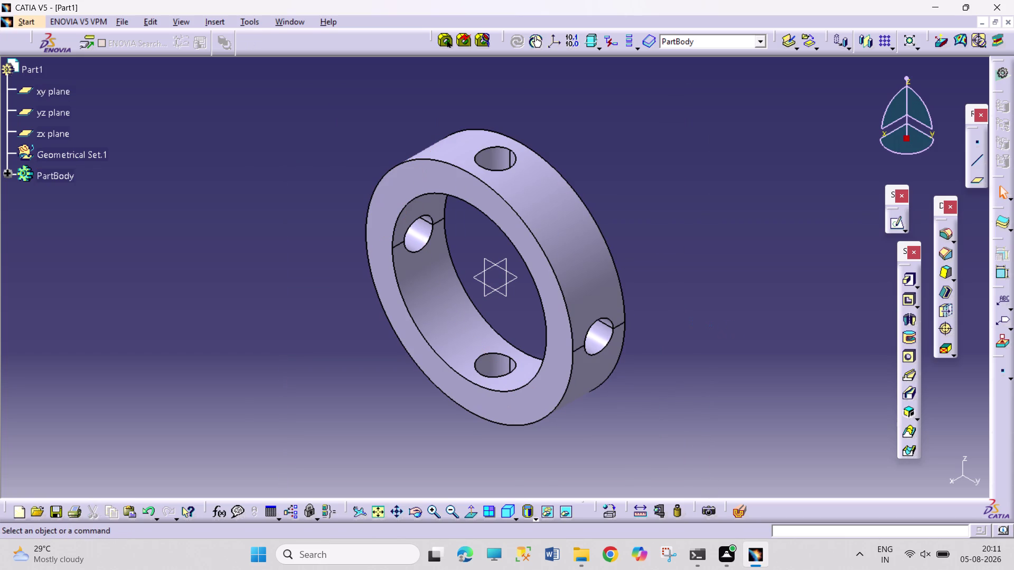